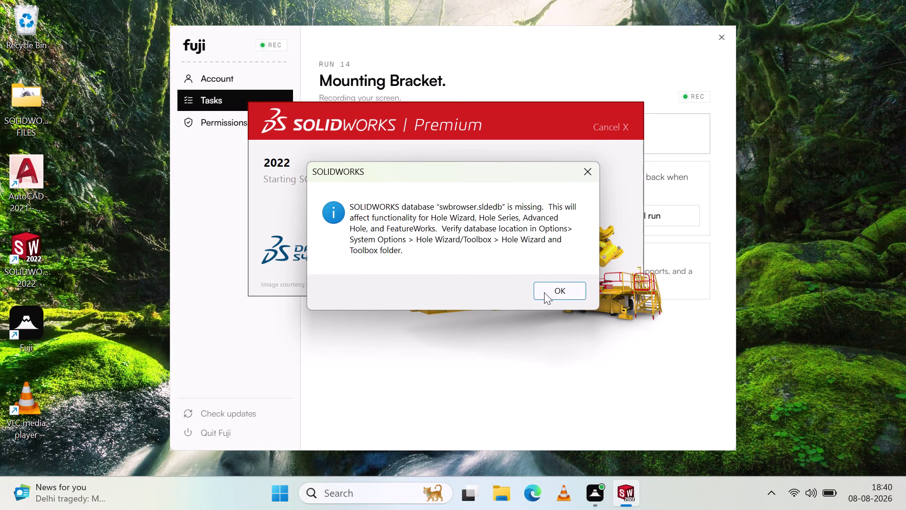
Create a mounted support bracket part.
Dismiss the swbrowser.sldedb missing-database warning to reach the Welcome - SOLIDWORKS screen.
click(543, 292)
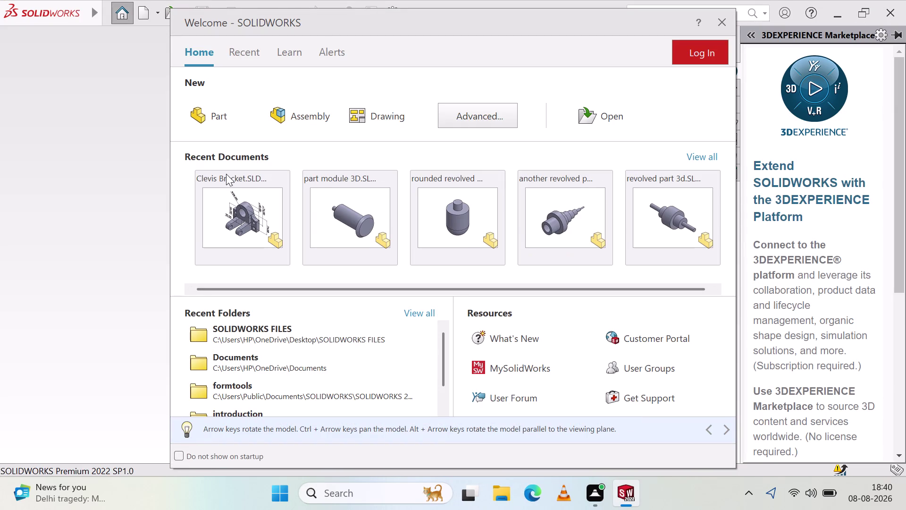
click(217, 110)
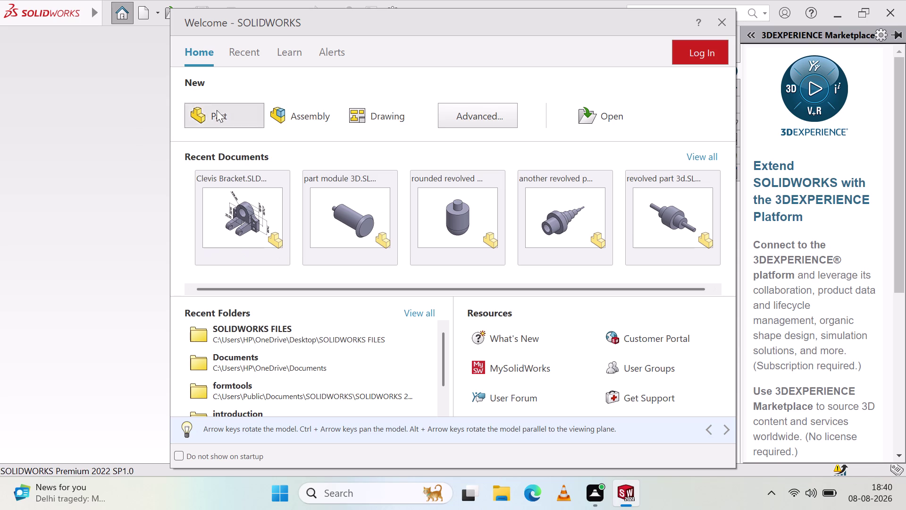
Create new part Part1, show the Sketch commands, view it from the Front, and pick Front Plane.
click(395, 422)
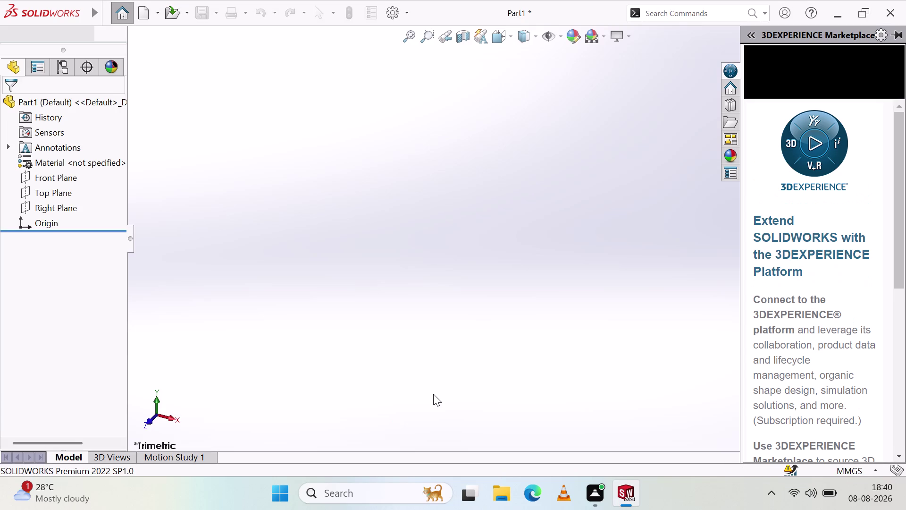
click(433, 394)
click(167, 417)
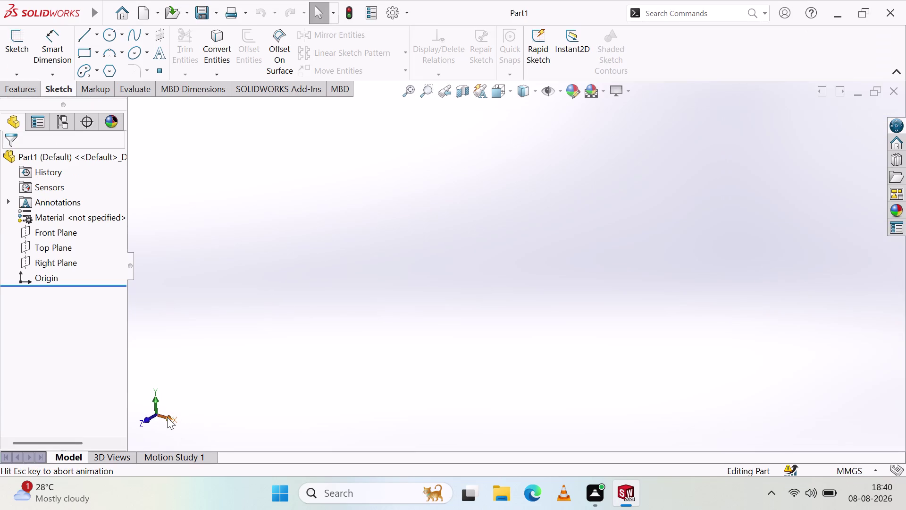
click(137, 415)
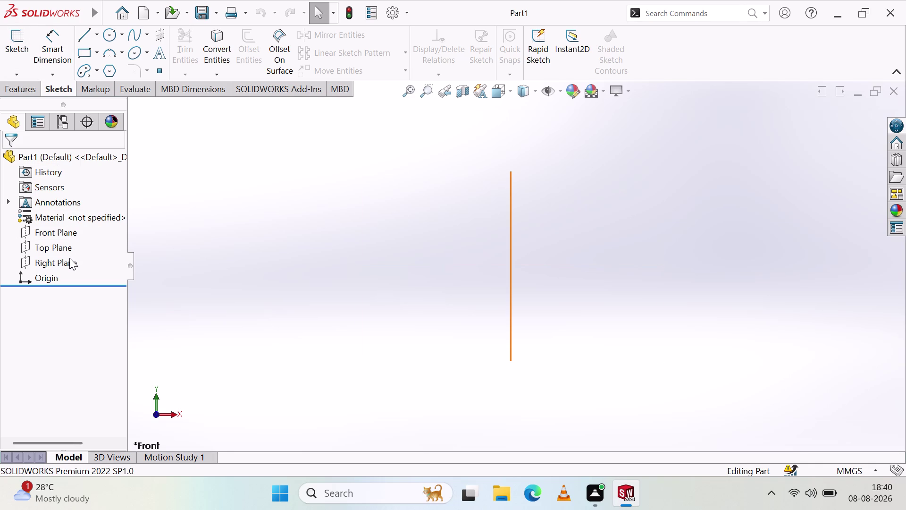
click(64, 234)
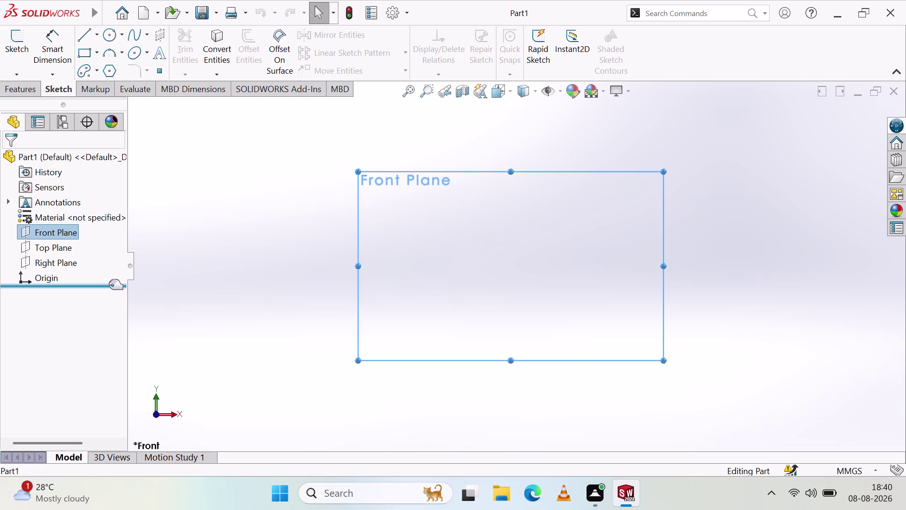
Start a sketch on the Front Plane and draw a vertical centerline through the origin.
click(21, 50)
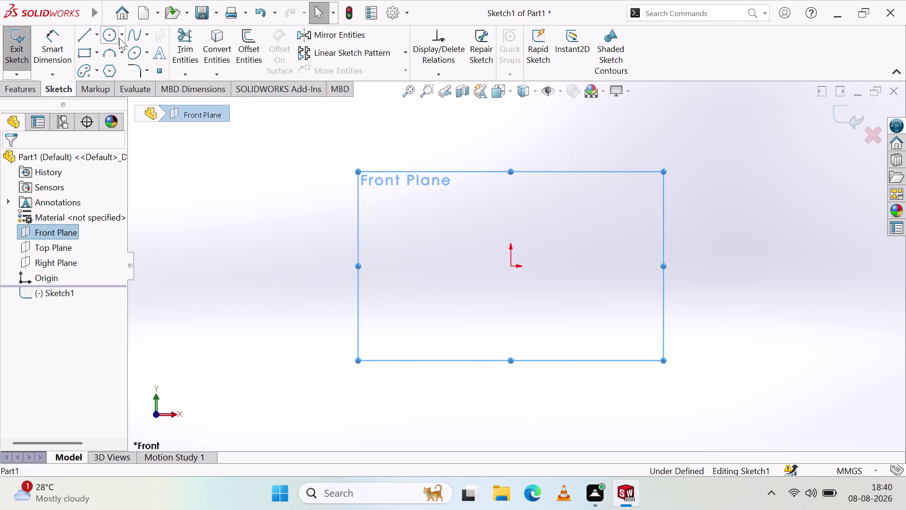
click(94, 39)
click(102, 67)
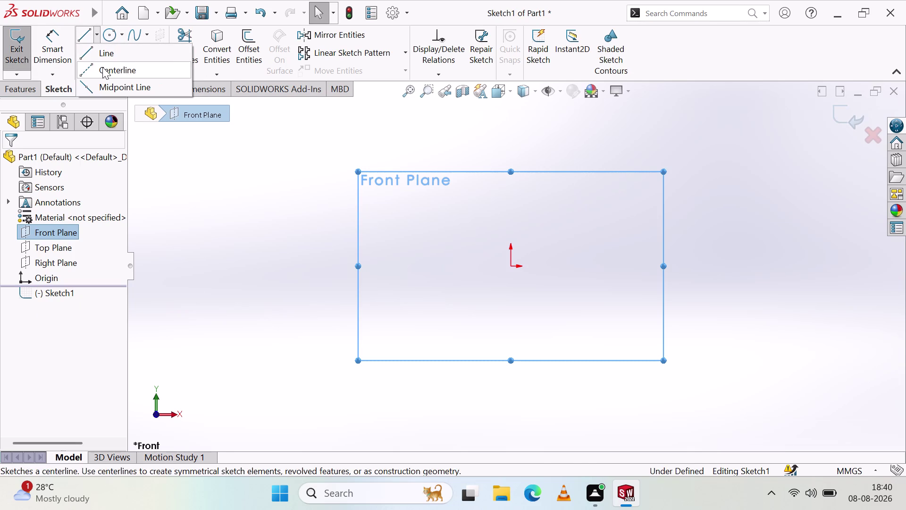
click(513, 106)
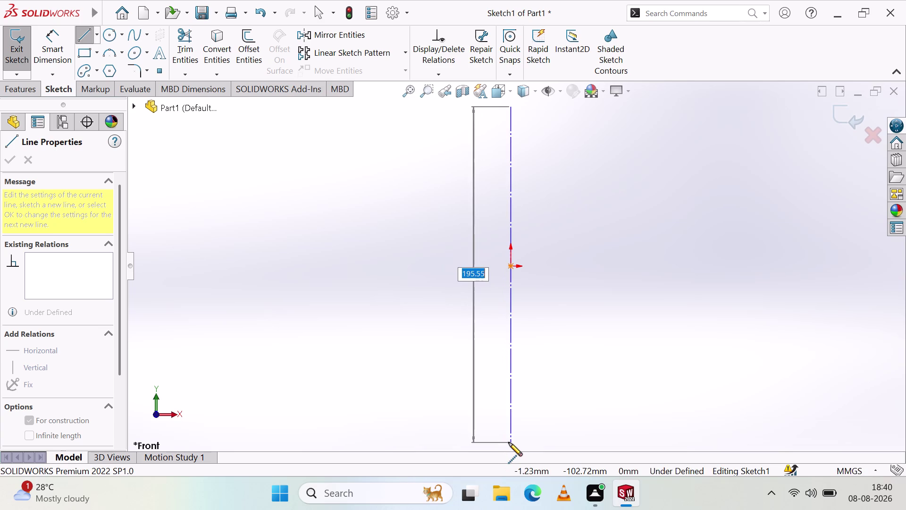
click(508, 442)
key(Escape)
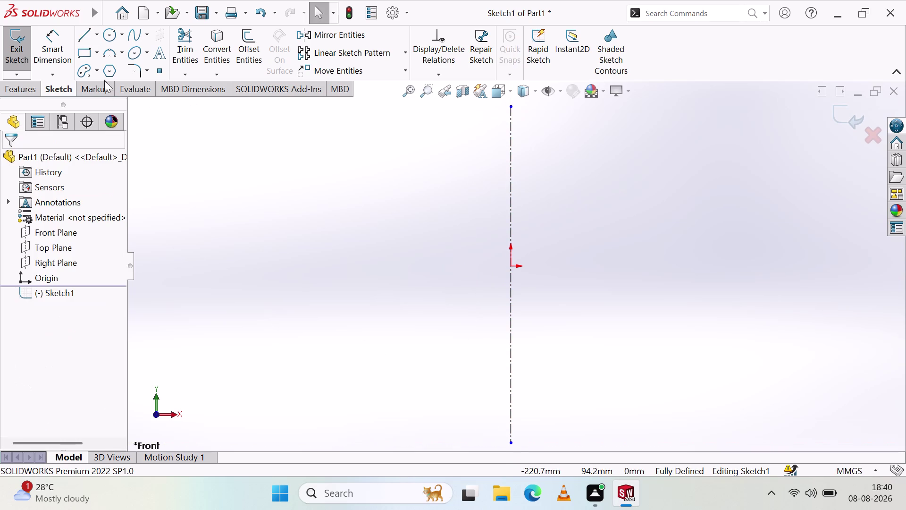
Draw a horizontal centerline through the origin, extending to the right.
click(96, 37)
click(108, 70)
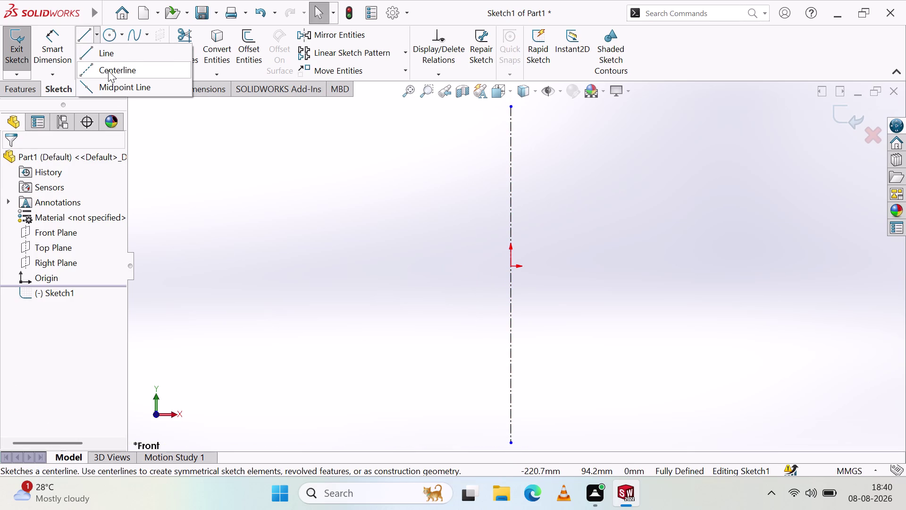
click(187, 267)
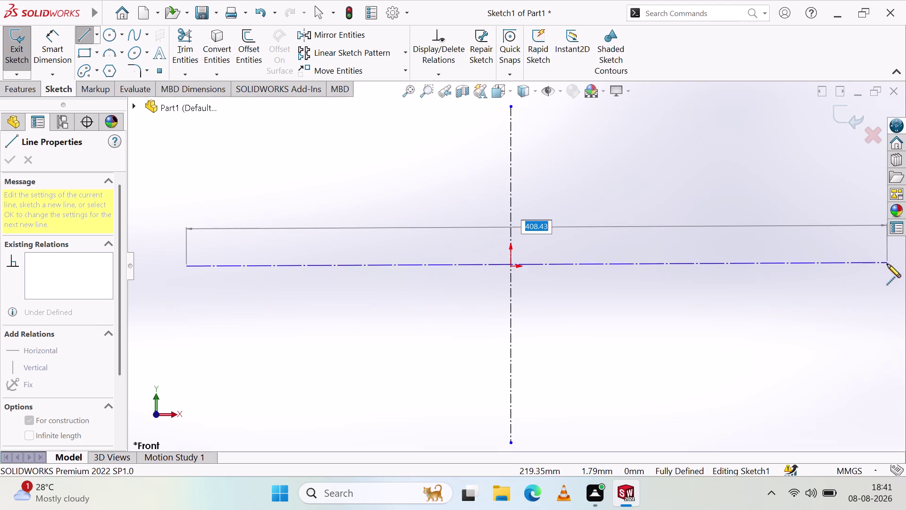
click(887, 266)
key(Escape)
key(Escape)
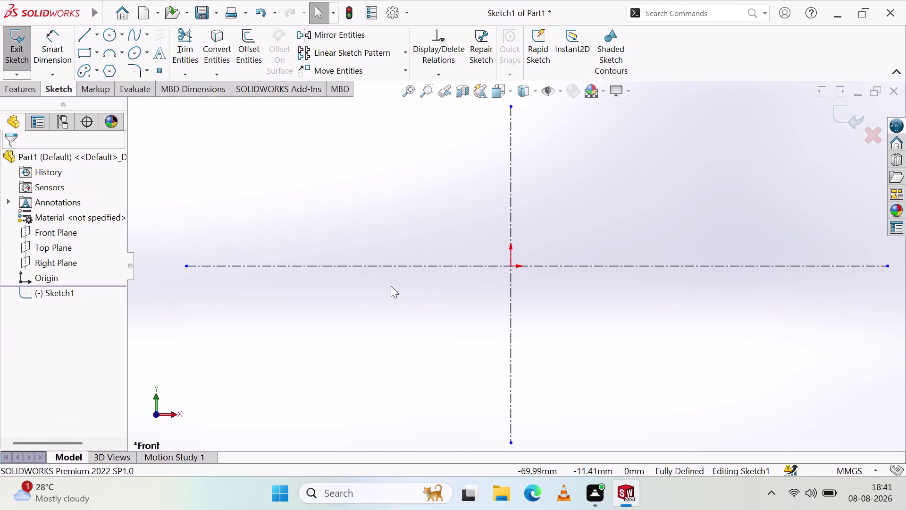
scroll(up, 3)
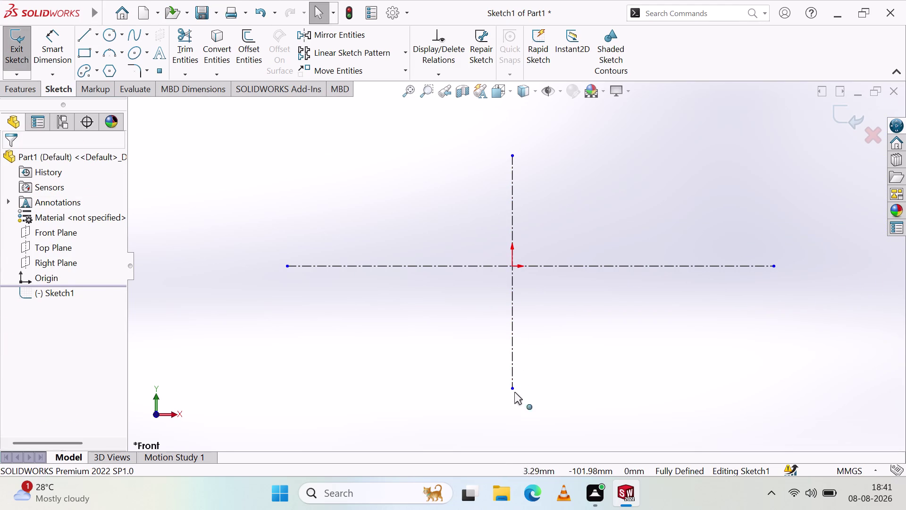
Drag the centerline endpoints farther down, up, left and right, then deselect.
drag(511, 386, 513, 426)
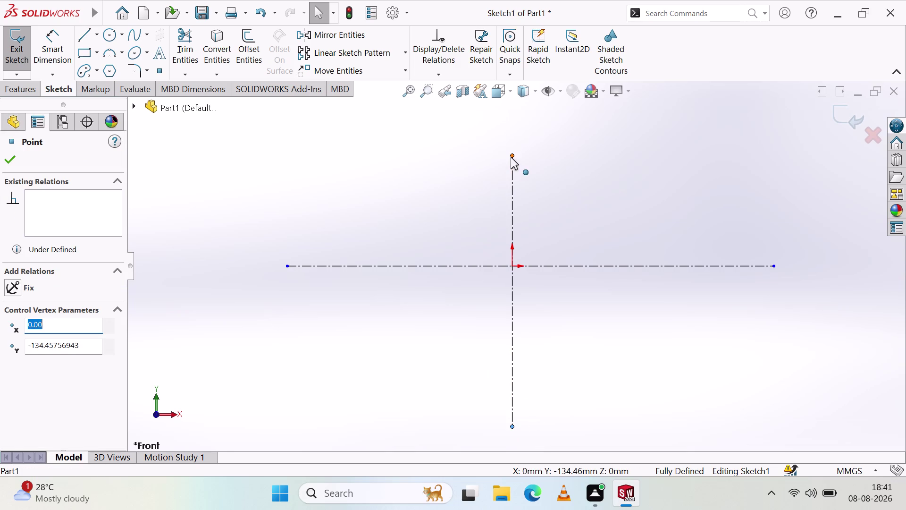
drag(512, 154, 511, 115)
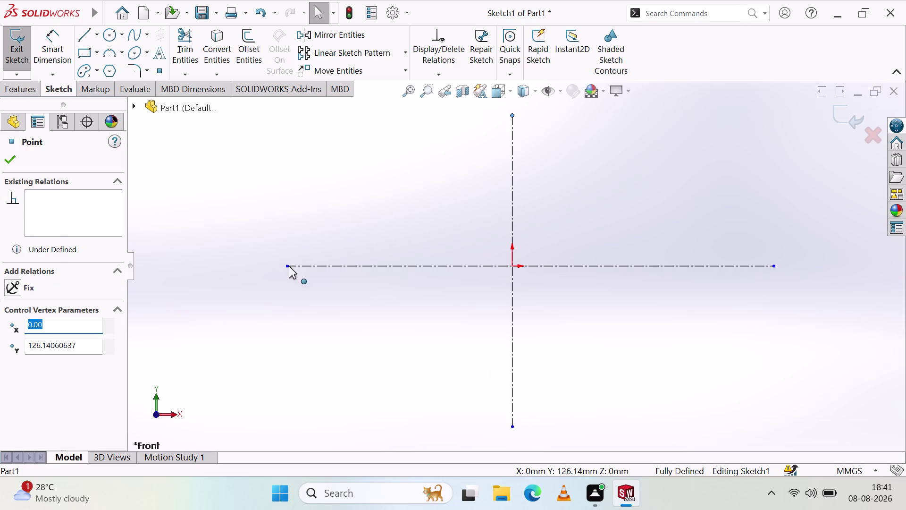
drag(285, 267, 225, 293)
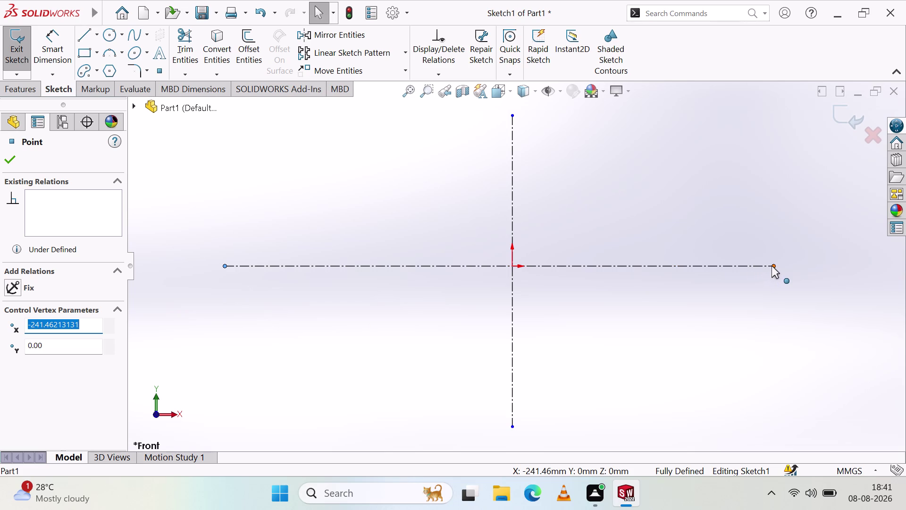
drag(771, 266, 825, 243)
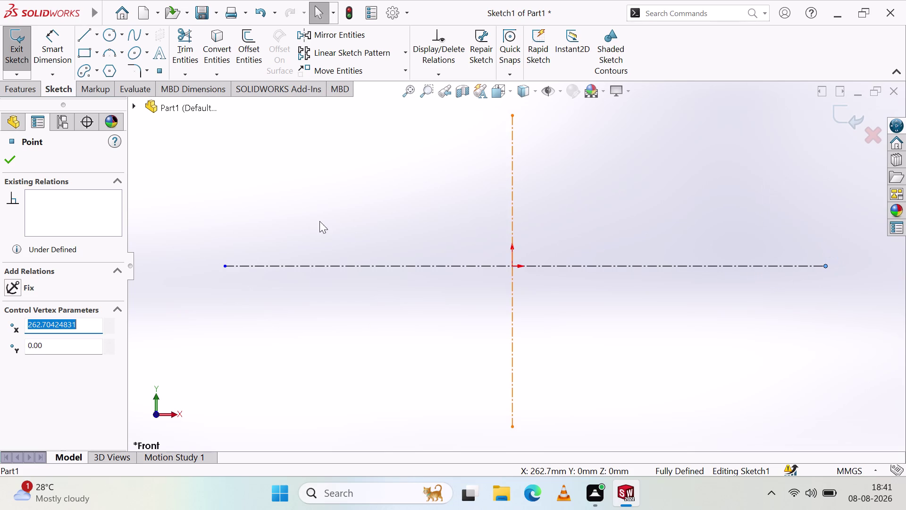
click(278, 188)
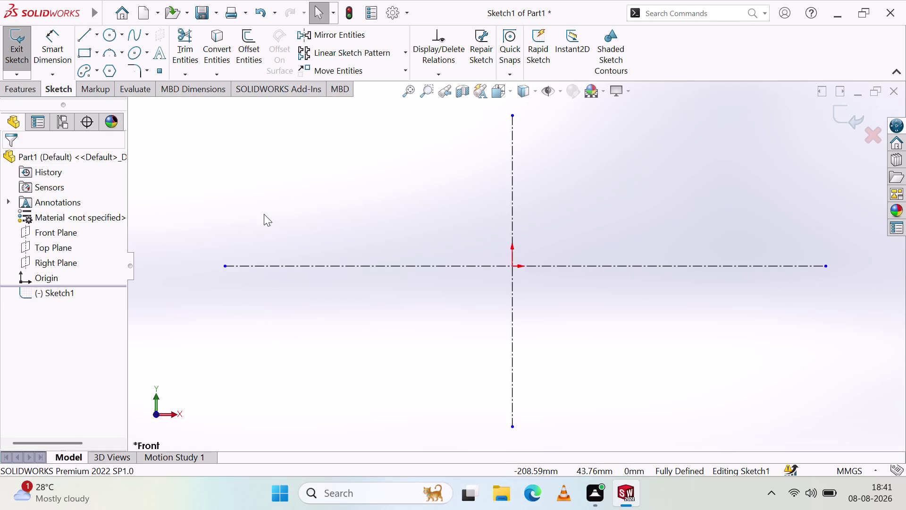